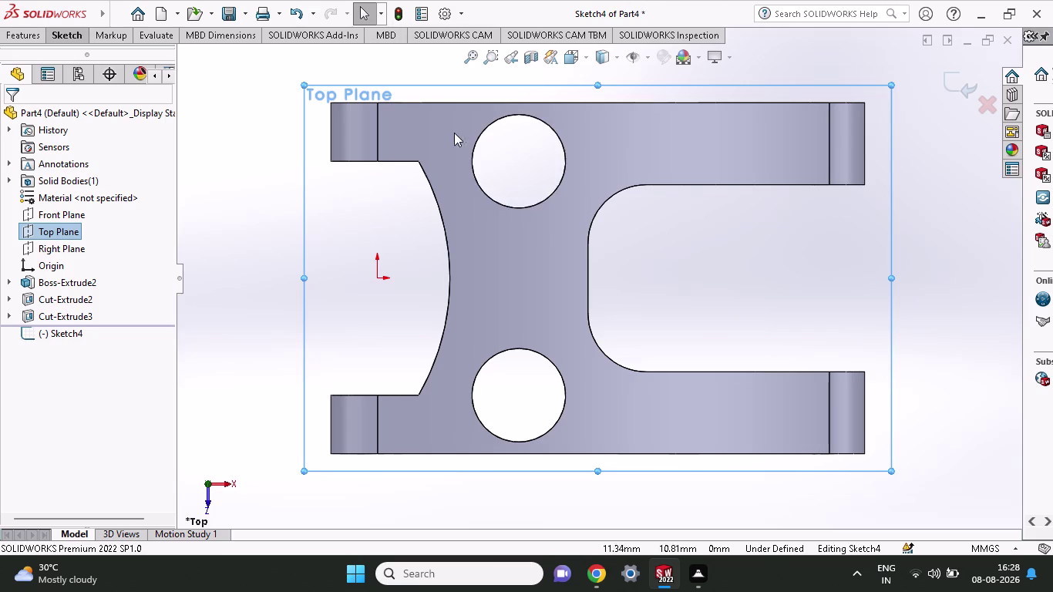
Draw a circle on the top-plane sketch, centred on the upper hole and slightly larger.
click(72, 39)
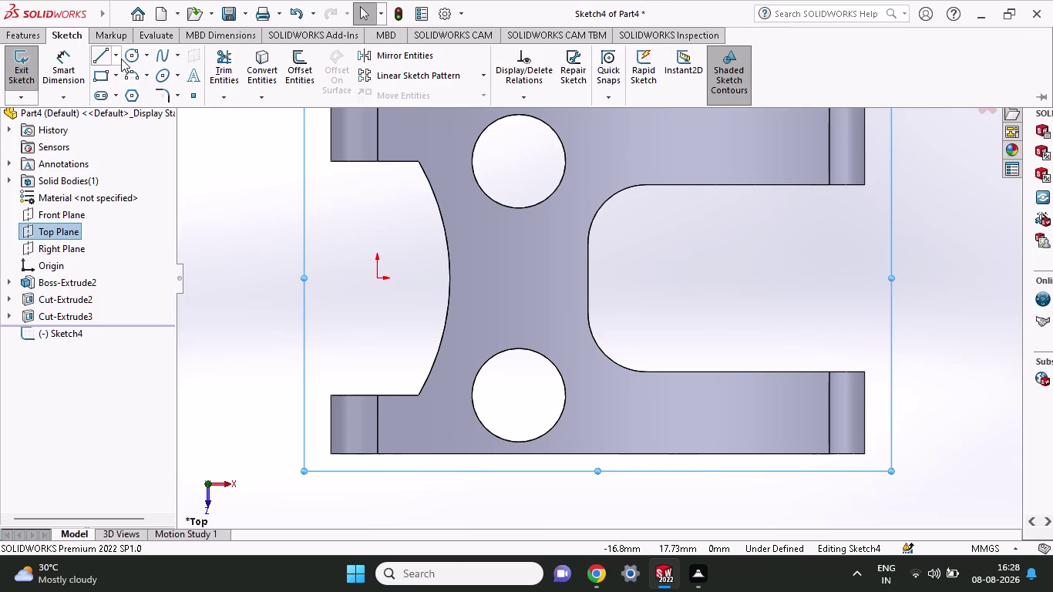
click(135, 56)
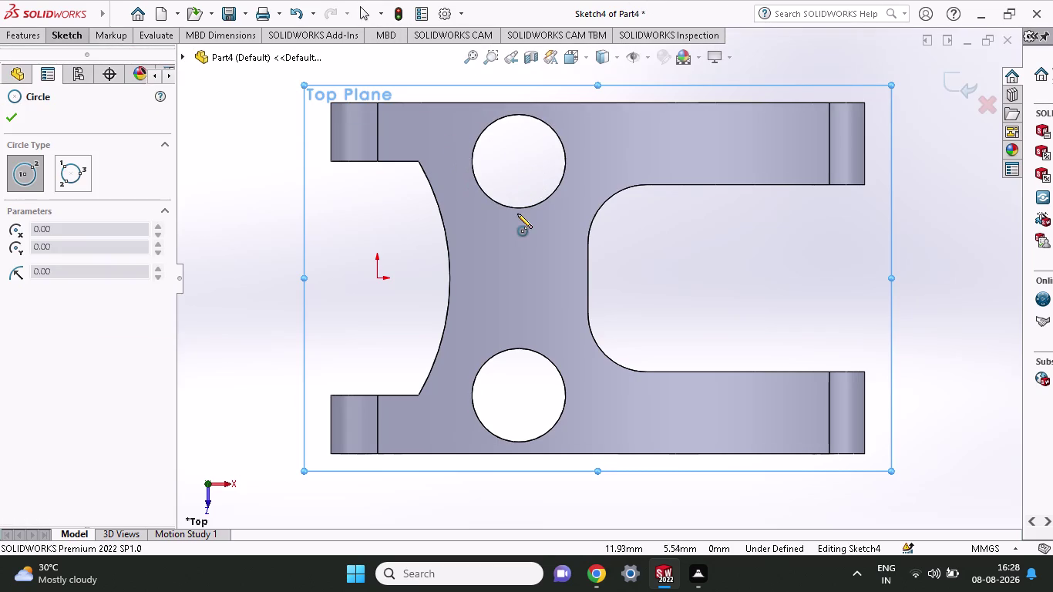
click(516, 163)
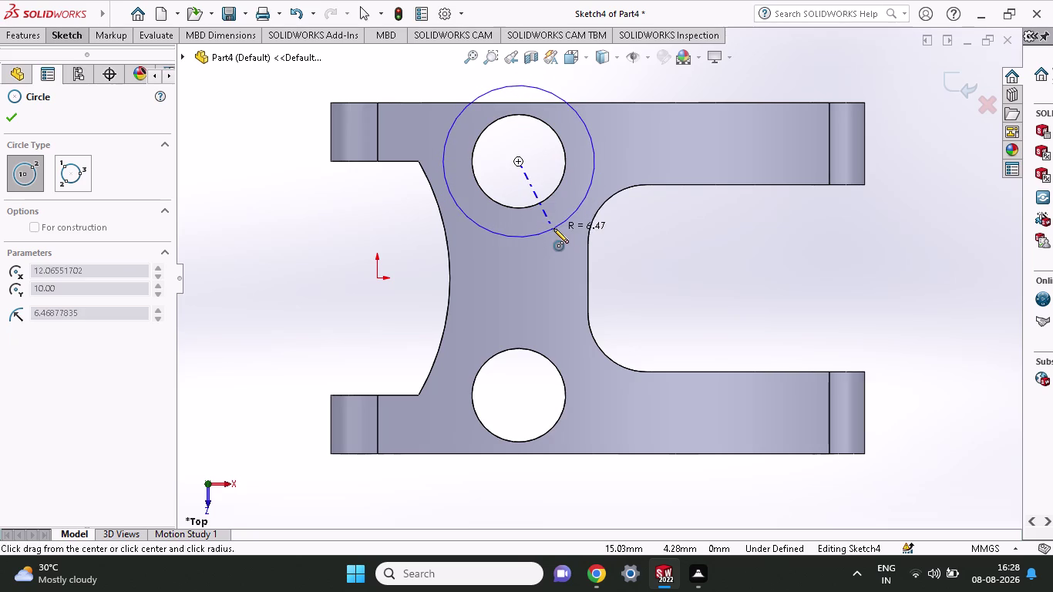
click(554, 228)
click(58, 34)
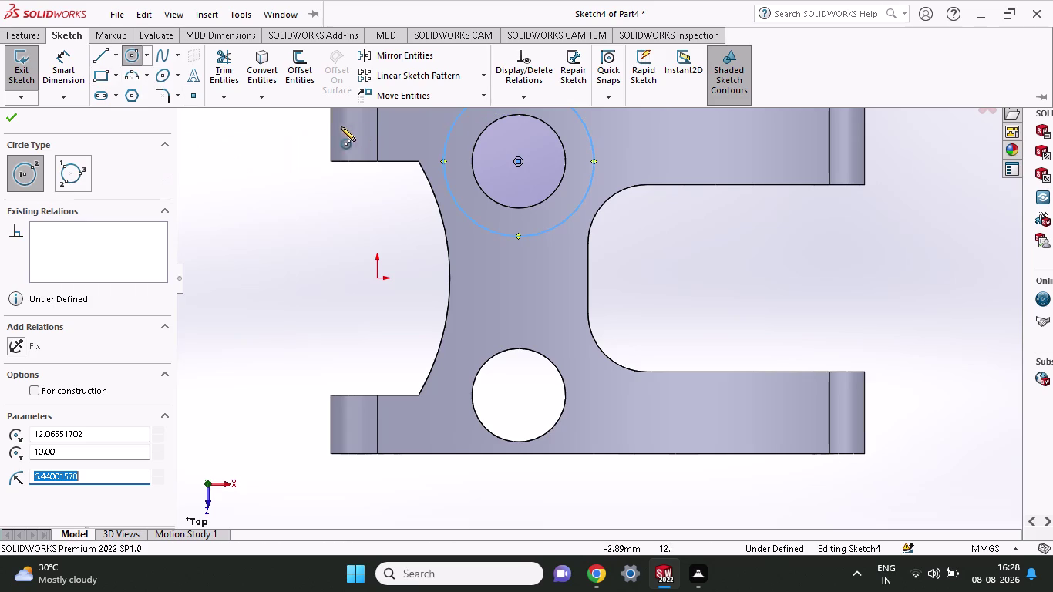
click(130, 56)
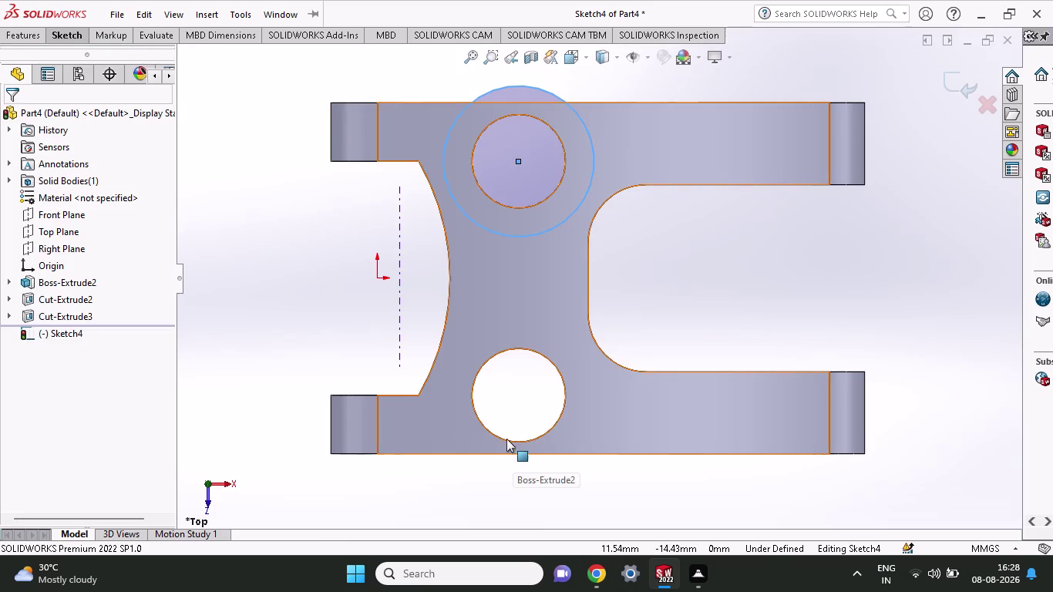
Draw a matching circle centred on the lower hole, then exit the Circle tool.
click(58, 40)
click(131, 58)
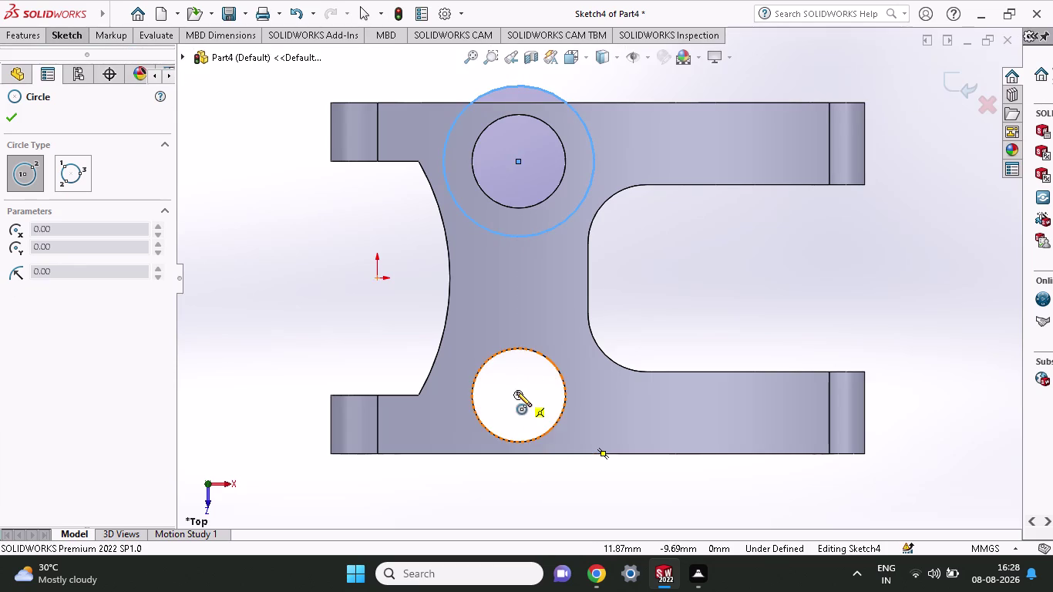
click(517, 392)
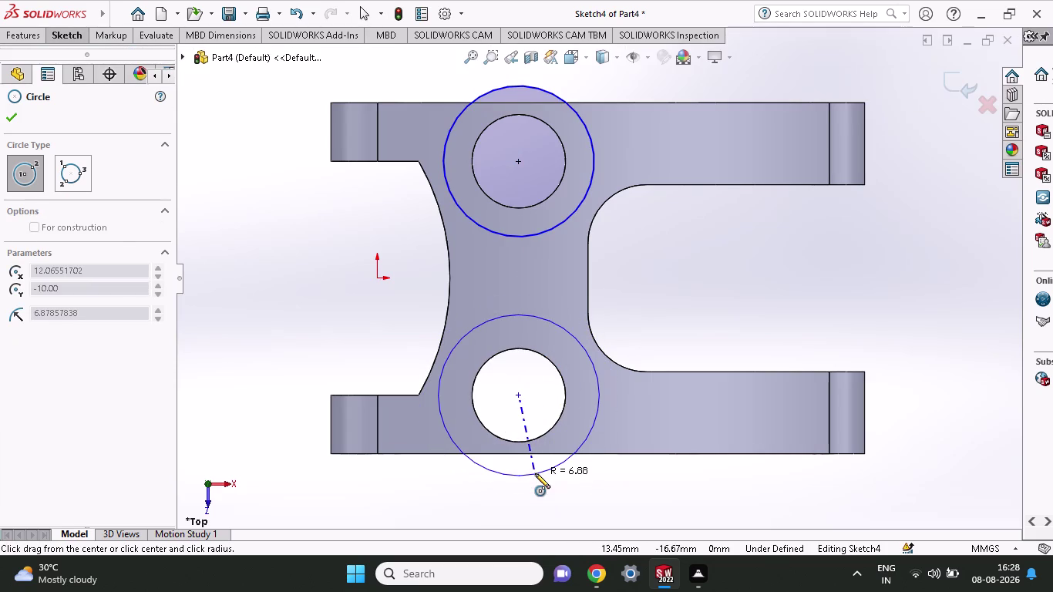
click(535, 474)
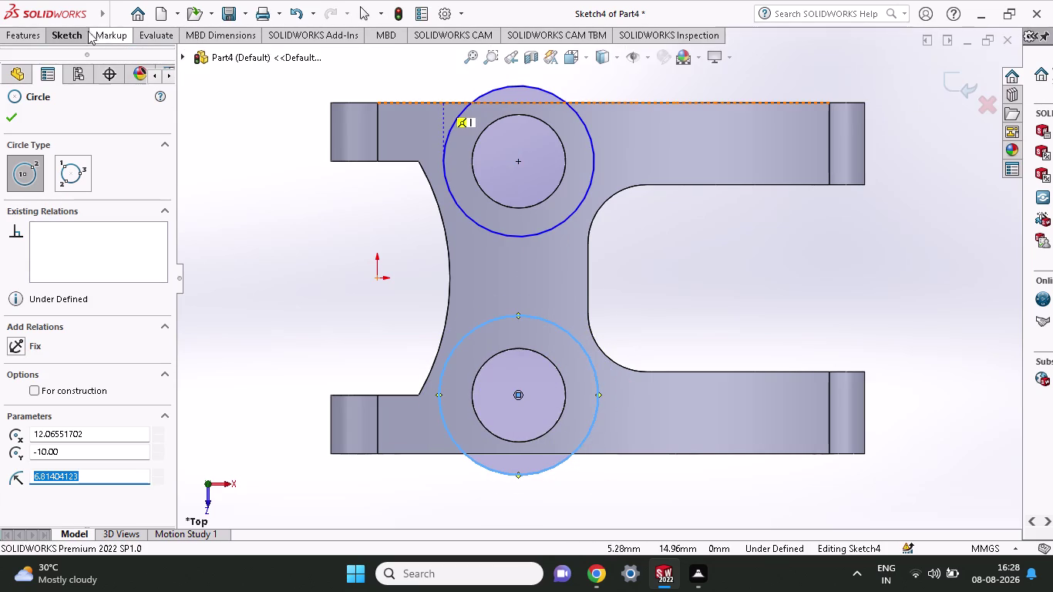
click(56, 36)
click(68, 68)
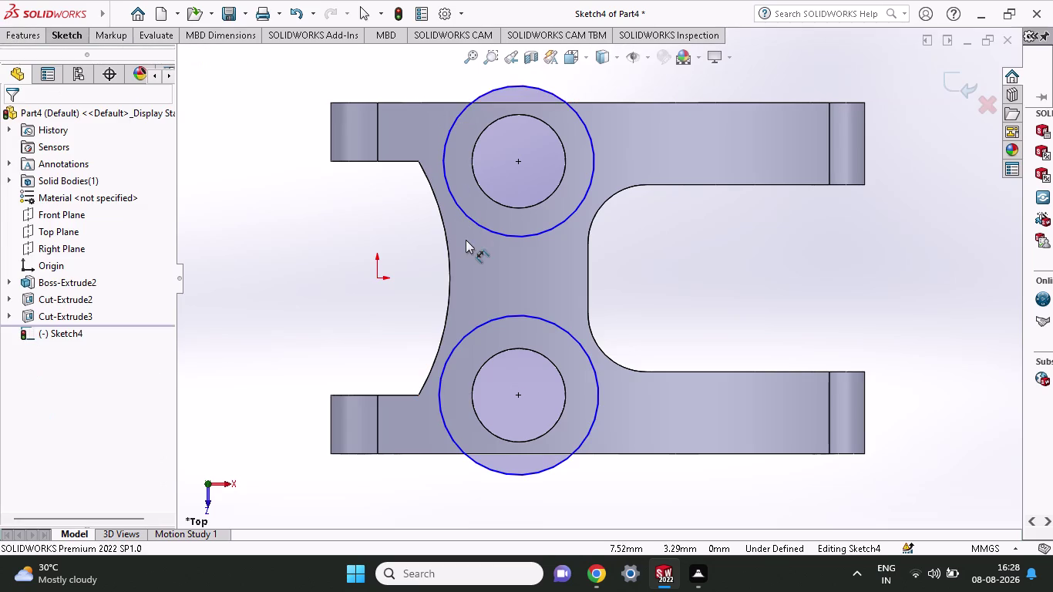
click(466, 217)
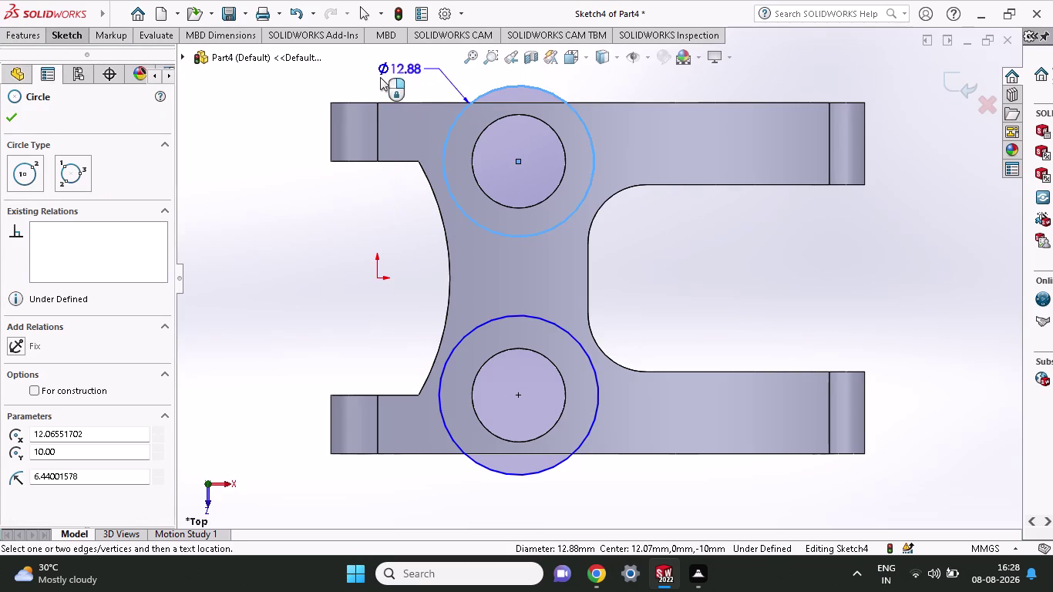
Give the upper and lower circles Ø14 mm diameter dimensions.
click(359, 76)
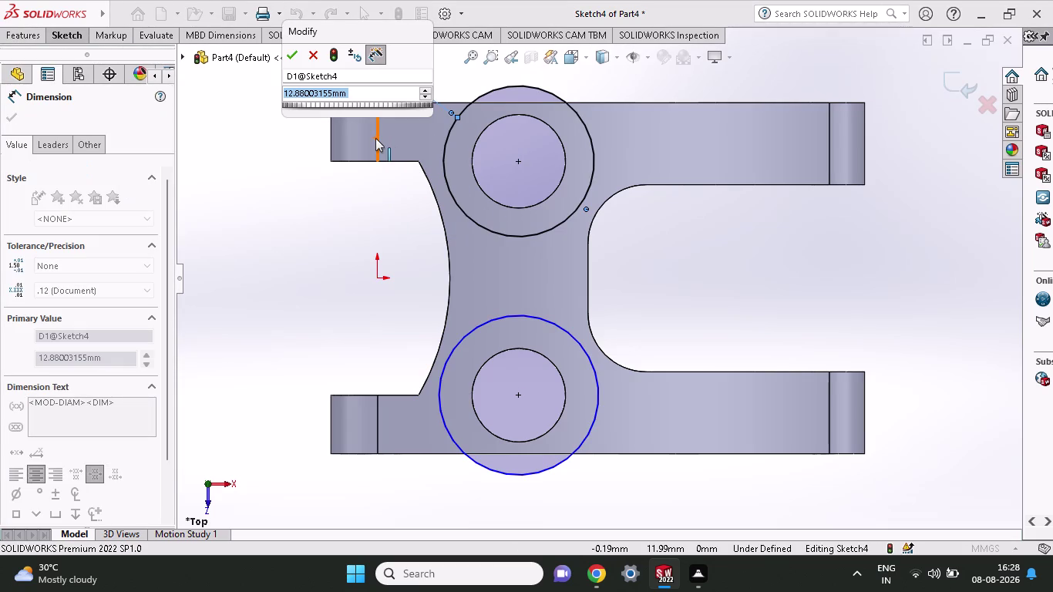
text(14)
key(Return)
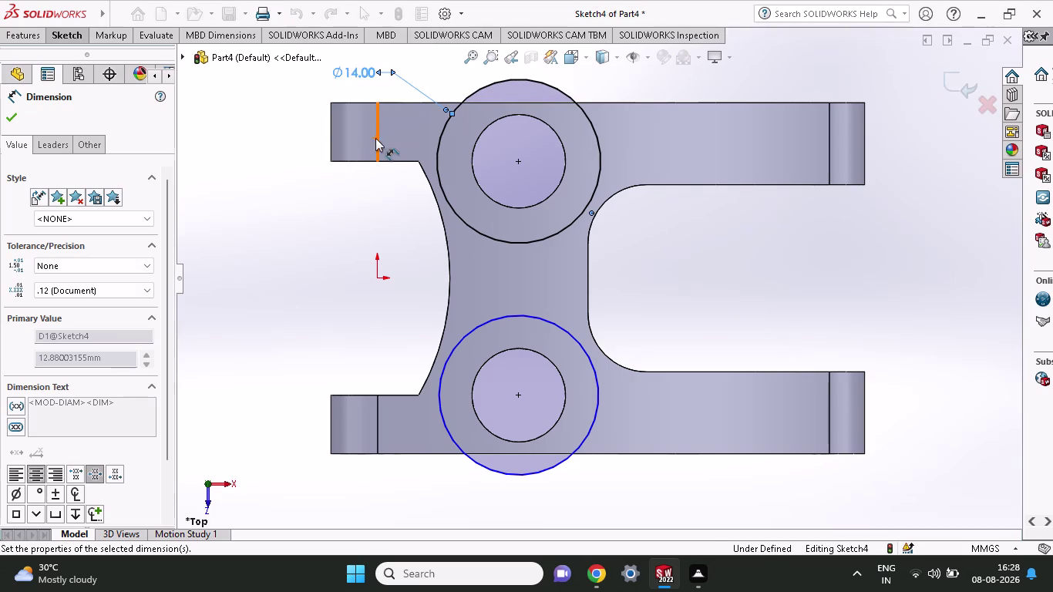
click(472, 464)
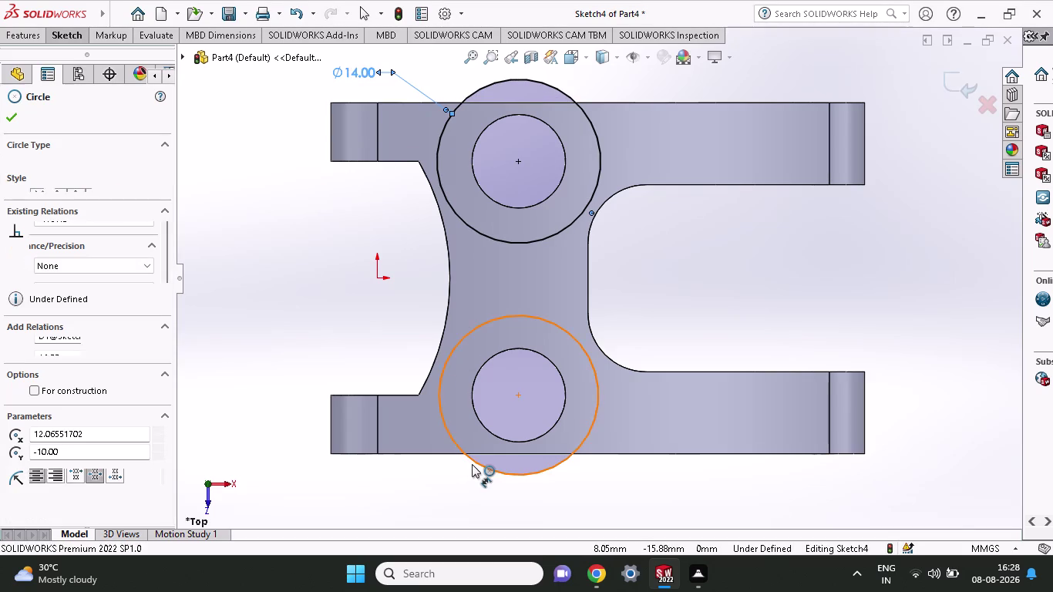
click(409, 491)
text(1)
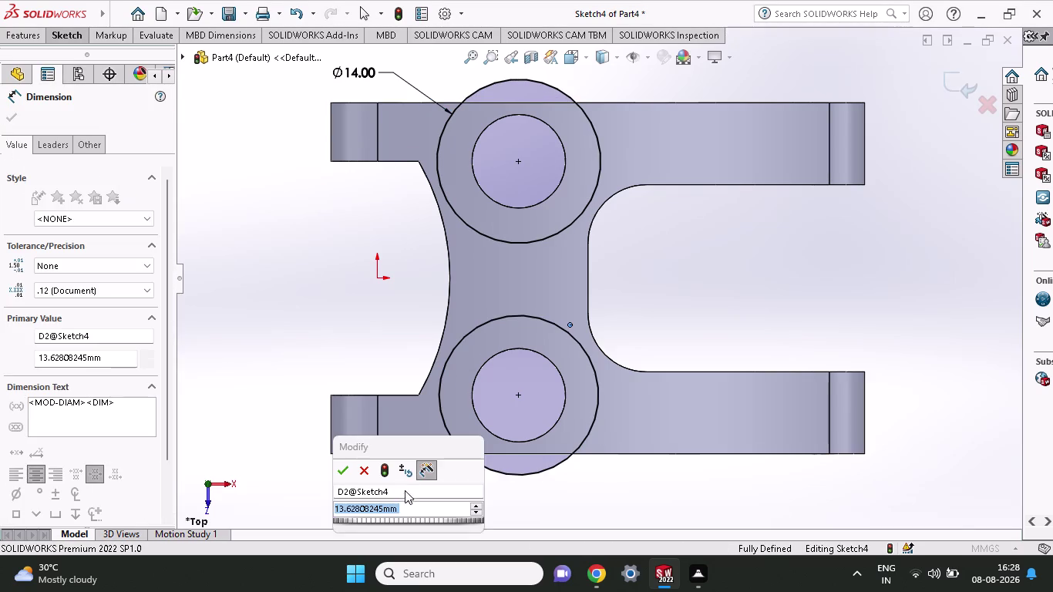
text(4)
key(Return)
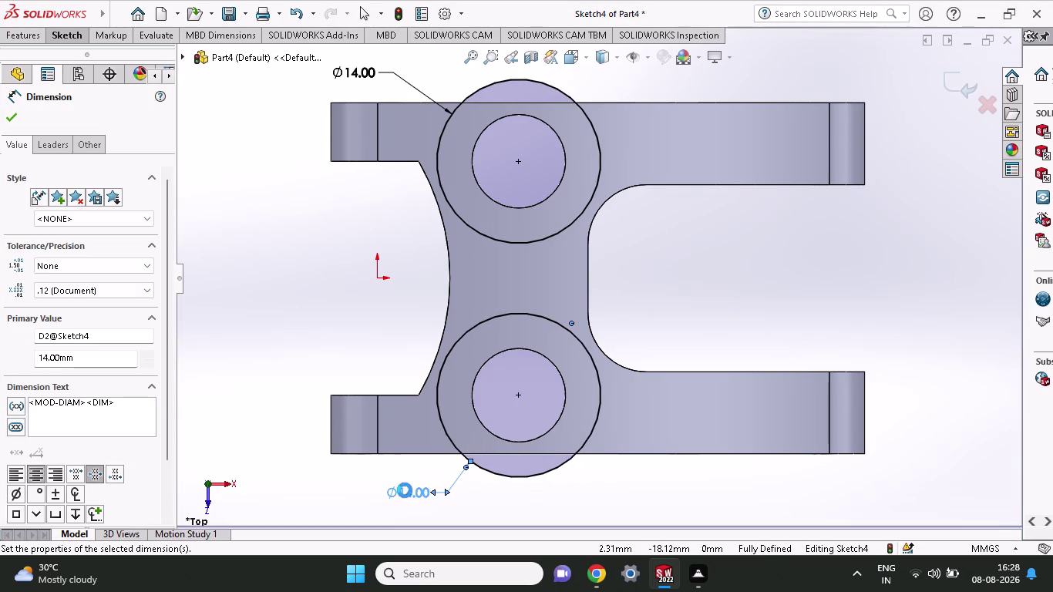